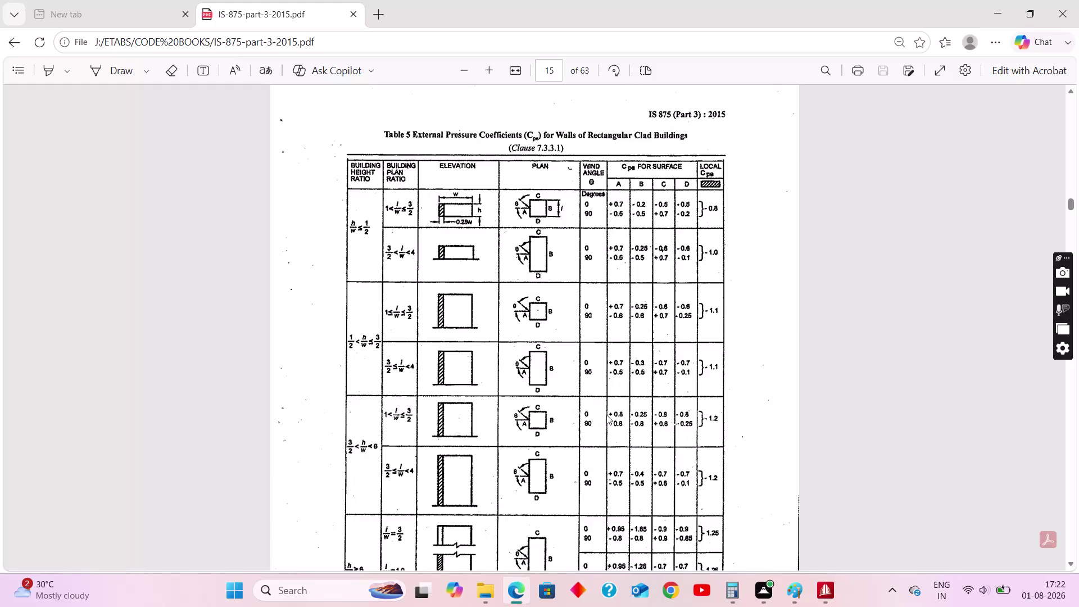
scroll(up, 3)
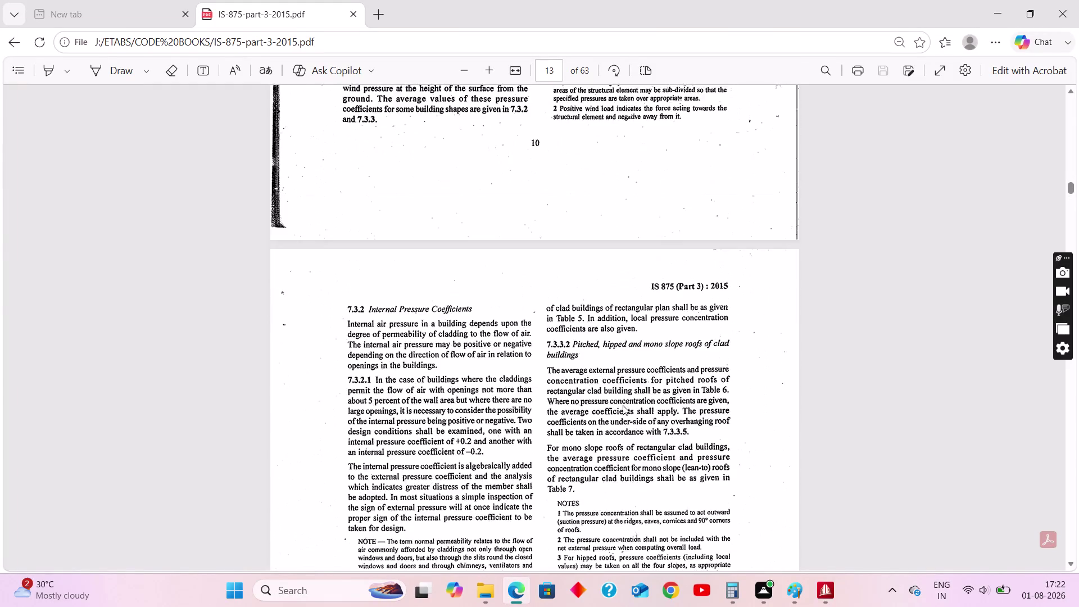
scroll(up, 3)
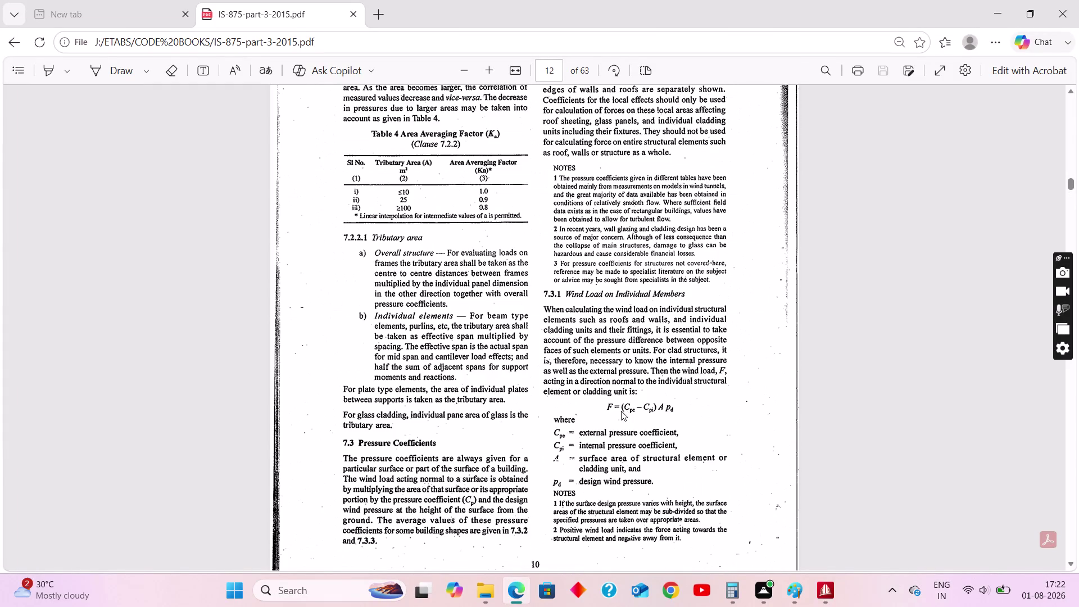
scroll(down, 3)
scroll(up, 3)
scroll(up, 3)
scroll(down, 3)
scroll(down, 3)
scroll(down, 3)
scroll(down, 3)
scroll(down, 3)
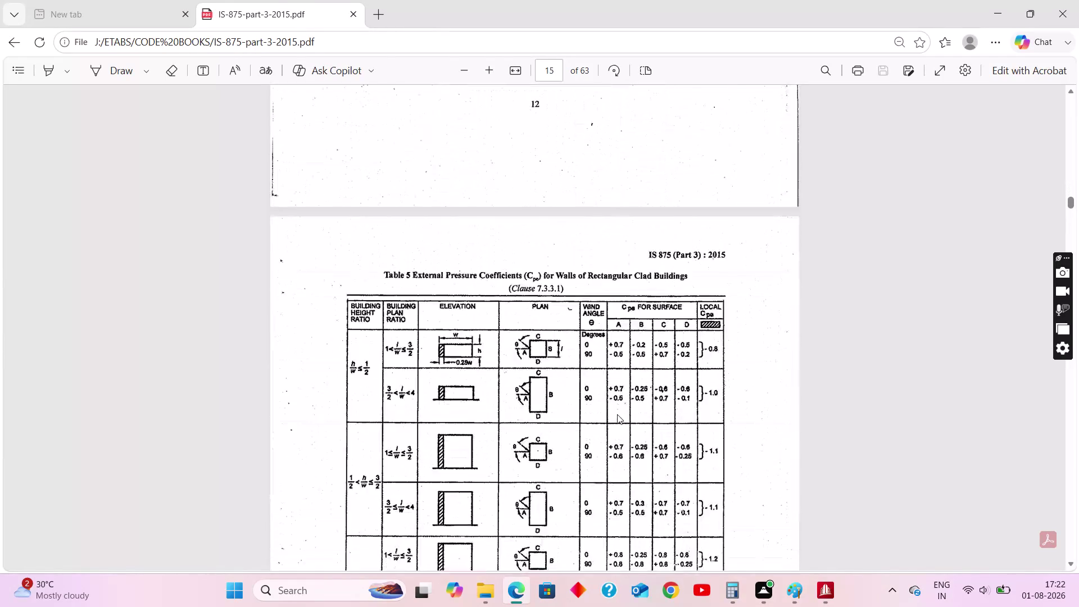
scroll(down, 3)
scroll(down, 3)
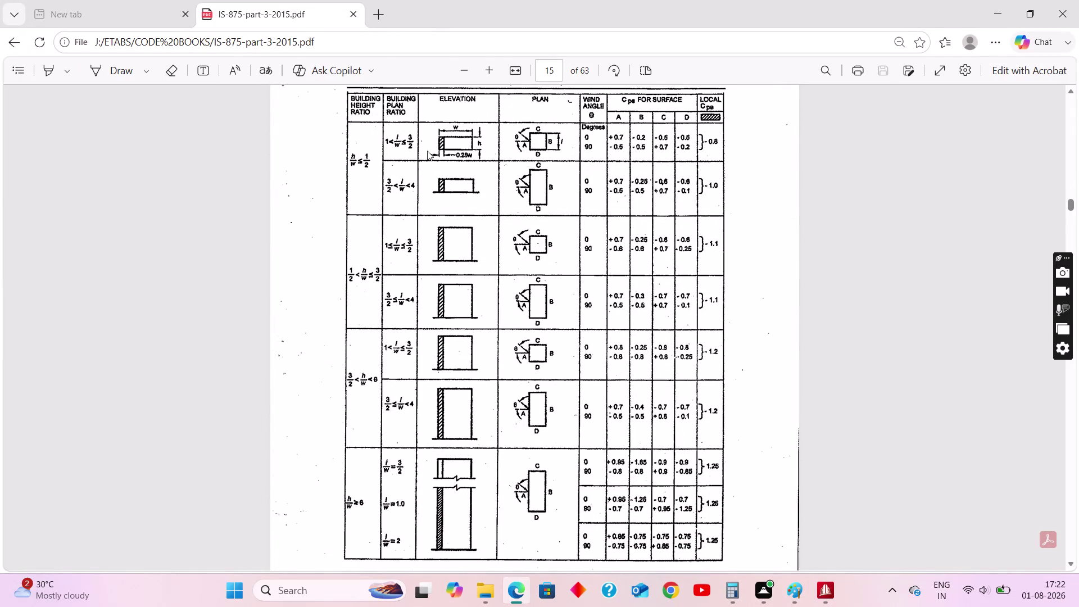